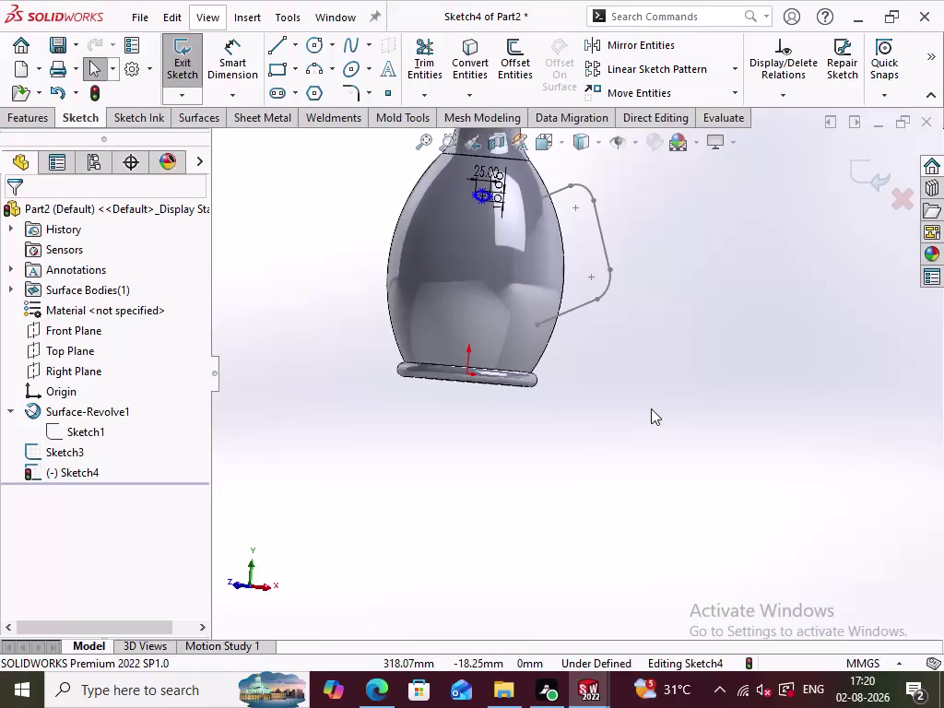
Exit the Sketch4 circular profile and reopen the Sketch3 handle path for editing.
click(879, 175)
middle_drag(671, 377, 717, 372)
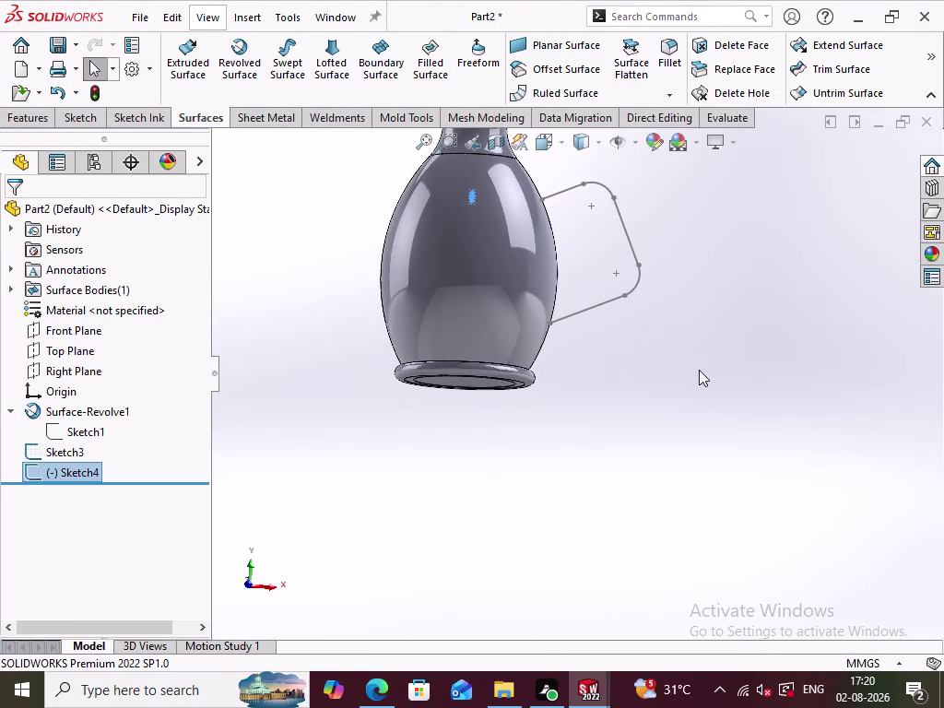
click(611, 304)
click(667, 225)
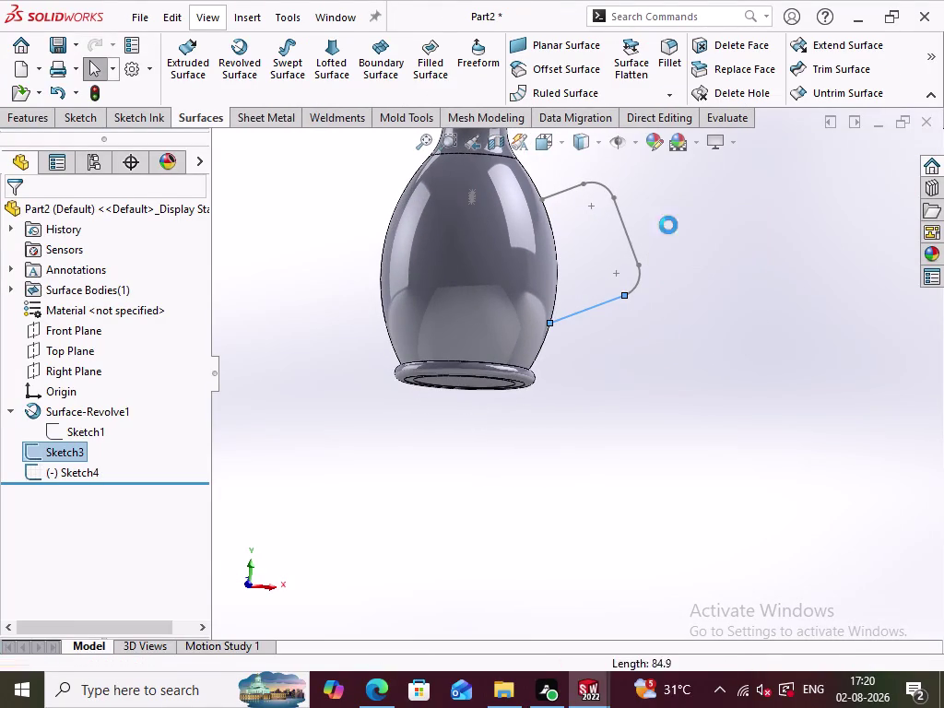
scroll(up, 3)
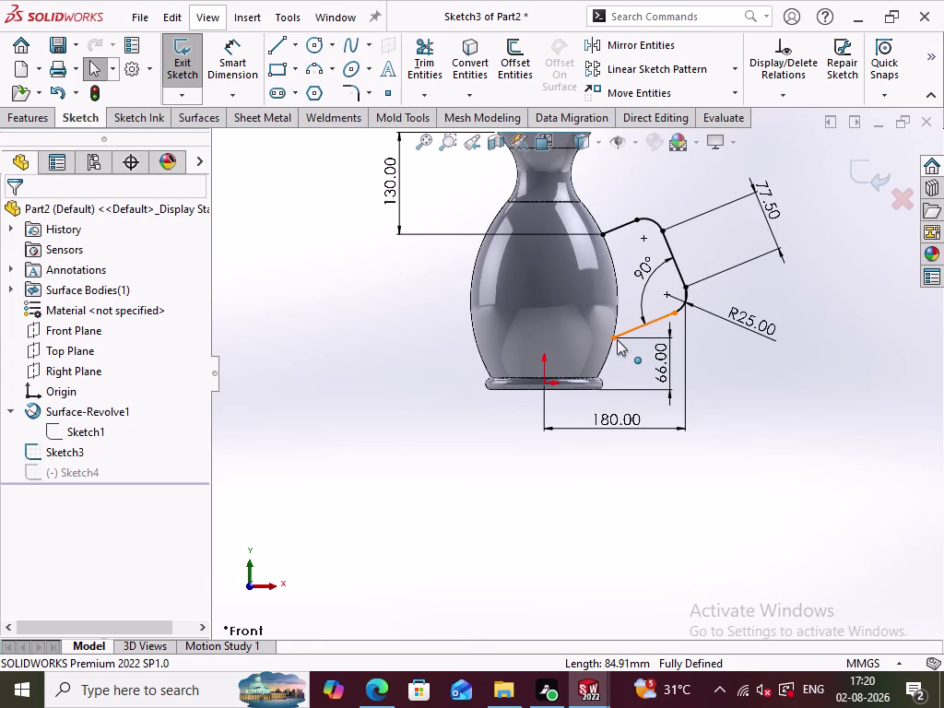
Delete the Coincident relations tying both handle-path endpoints to the vase surface.
click(617, 339)
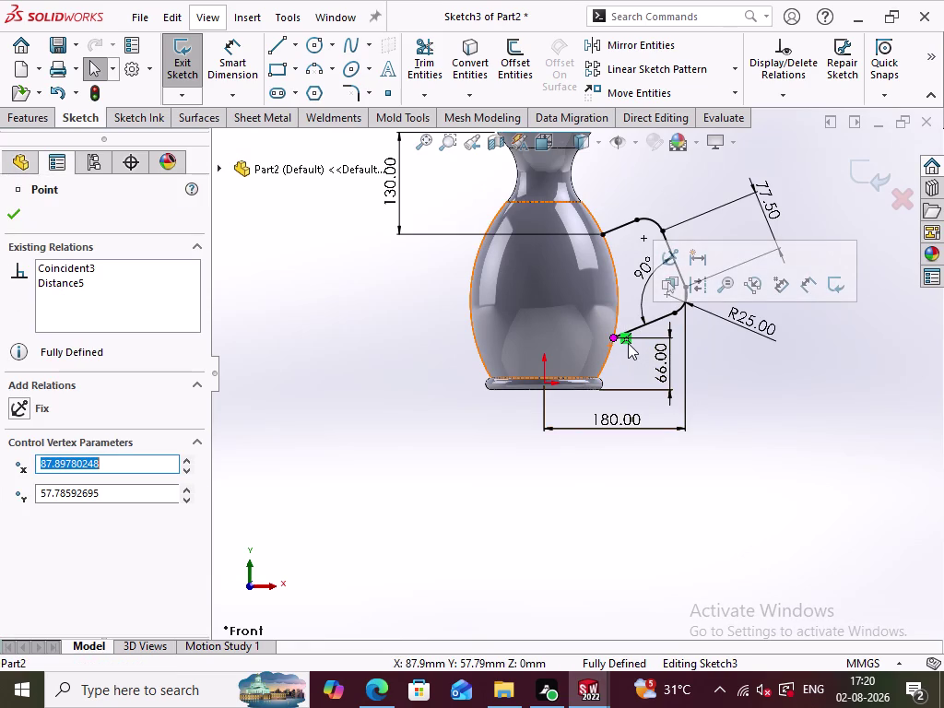
click(627, 342)
right_click(628, 343)
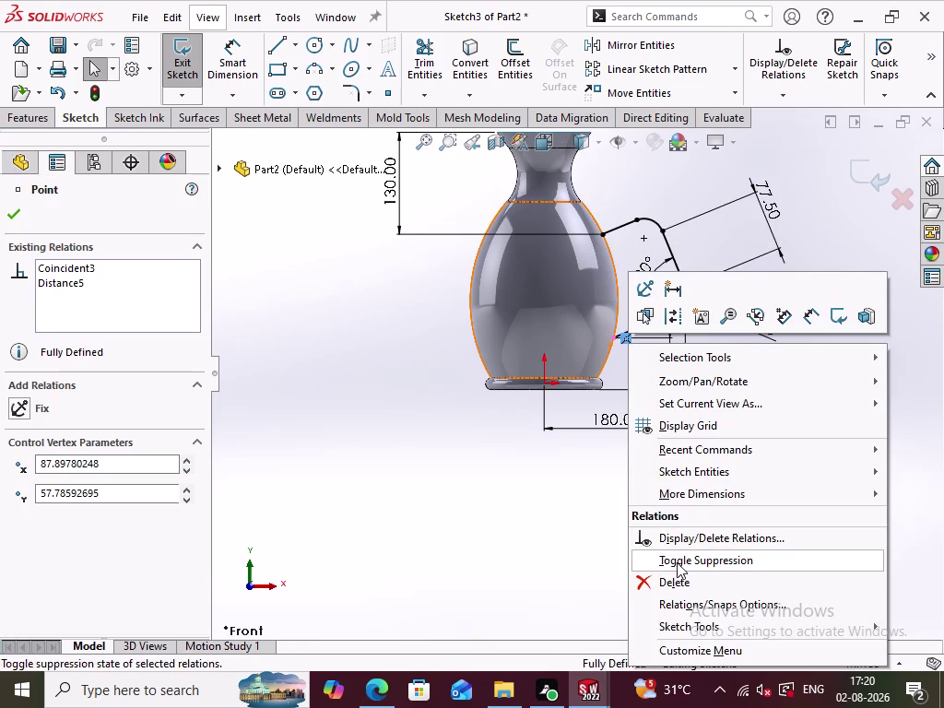
click(676, 584)
click(622, 504)
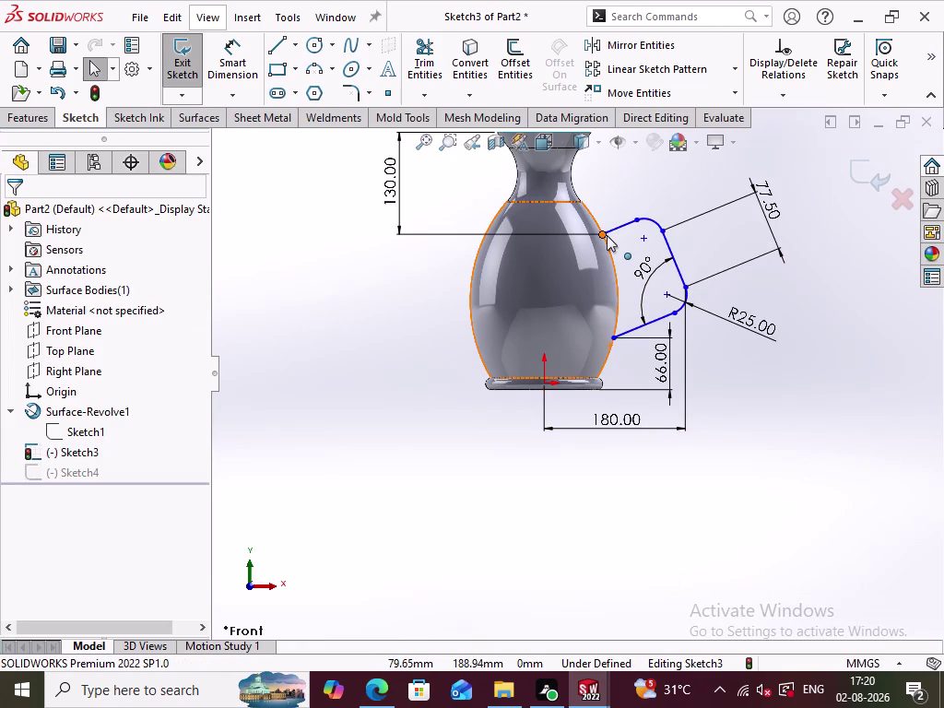
click(605, 232)
right_click(593, 246)
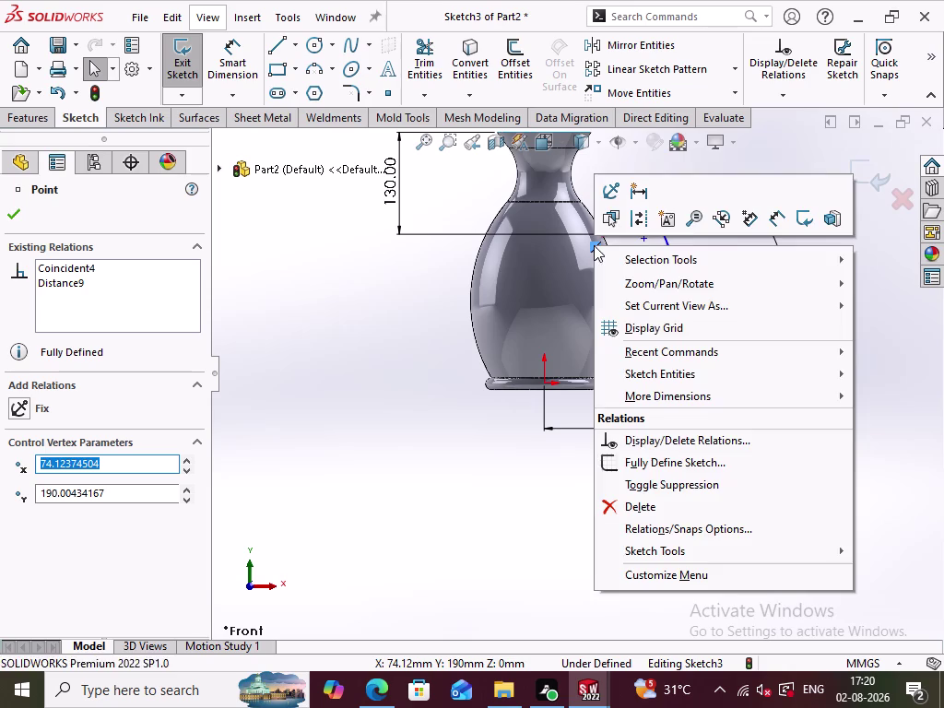
click(633, 508)
click(470, 502)
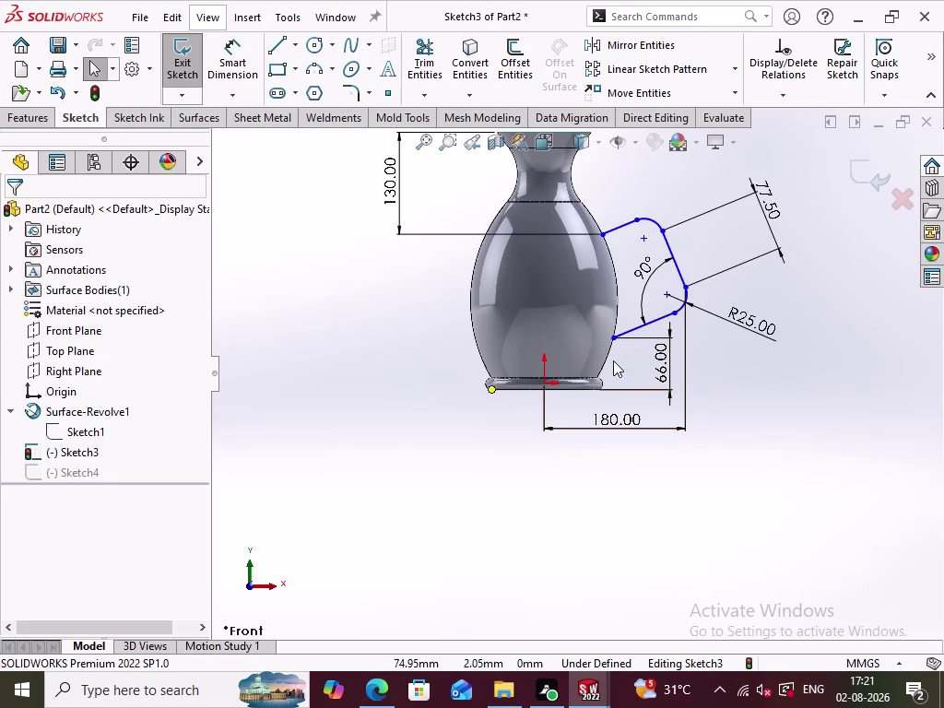
Drag the path endpoints inward onto the vase's central axis.
drag(610, 339, 568, 355)
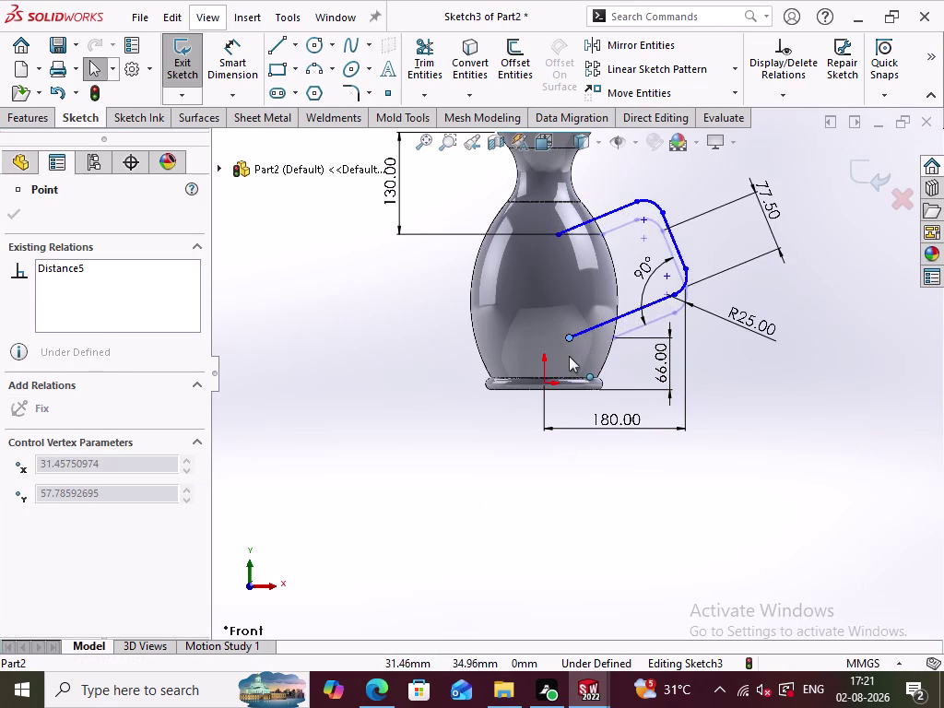
drag(569, 354, 564, 387)
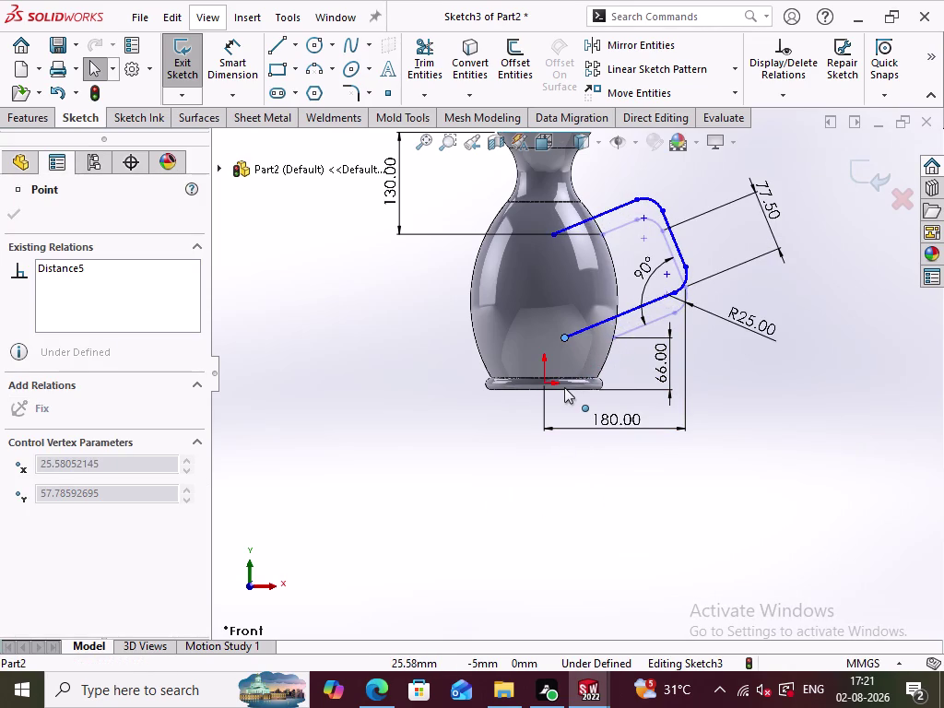
drag(564, 387, 540, 397)
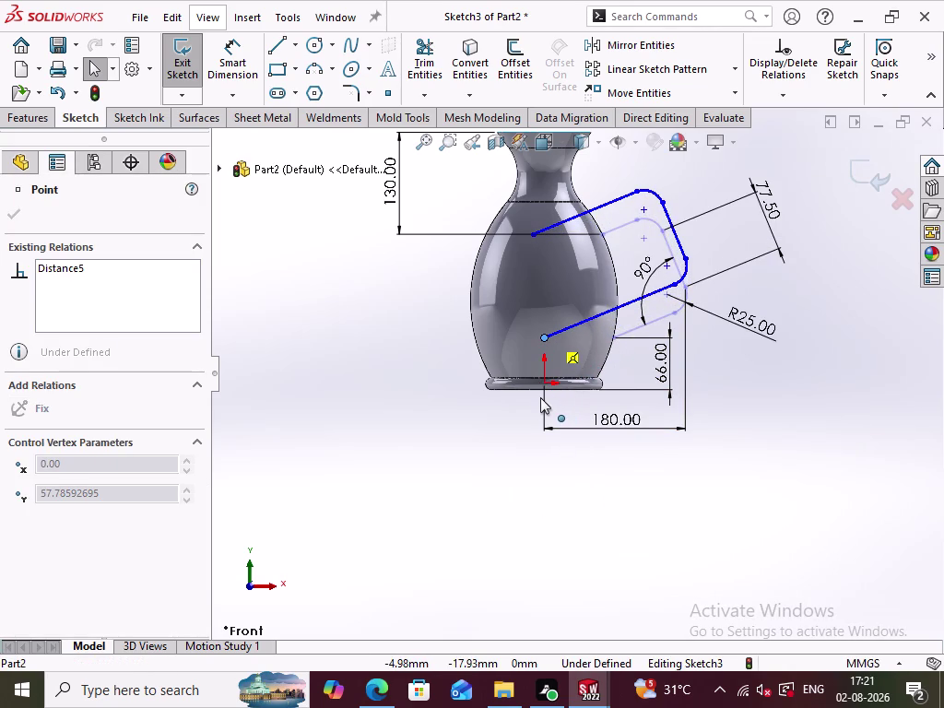
drag(540, 397, 554, 398)
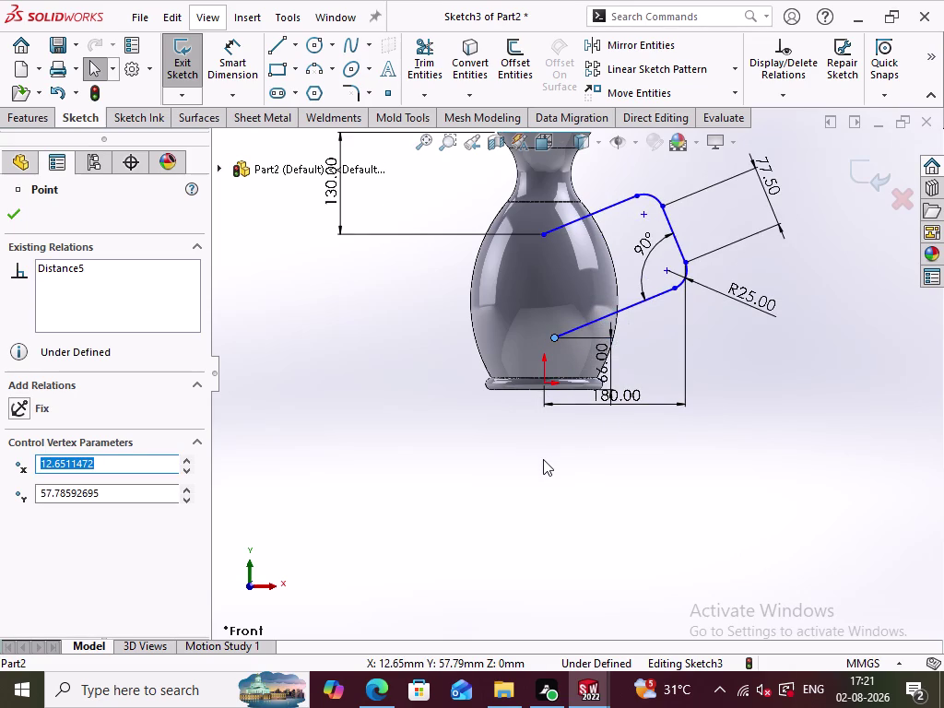
Add Vertical relations between the origin and each path endpoint, lower and upper.
click(542, 450)
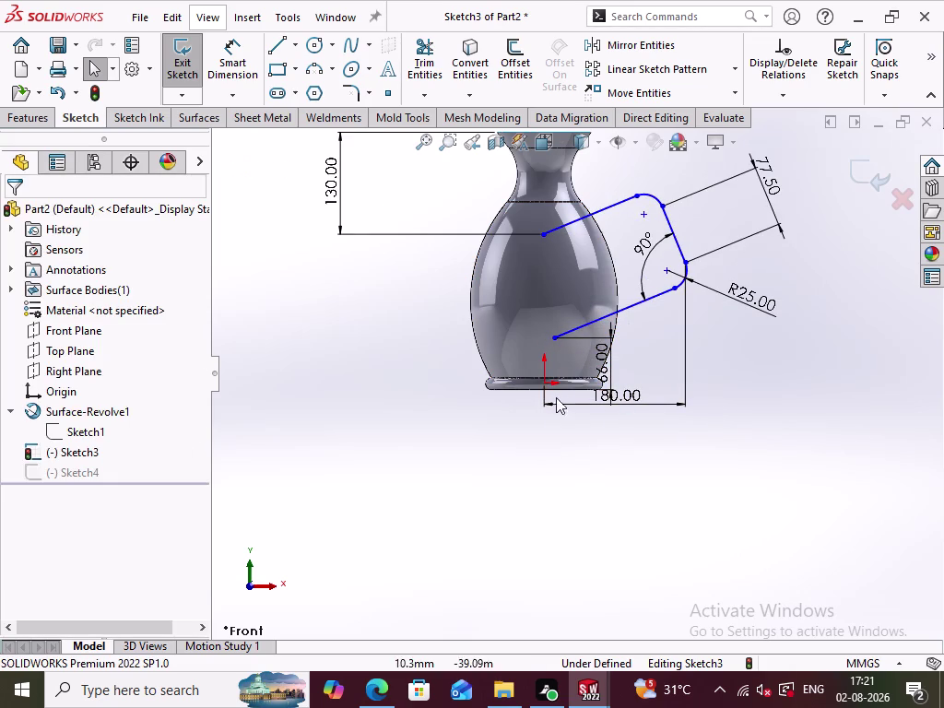
click(553, 336)
click(541, 385)
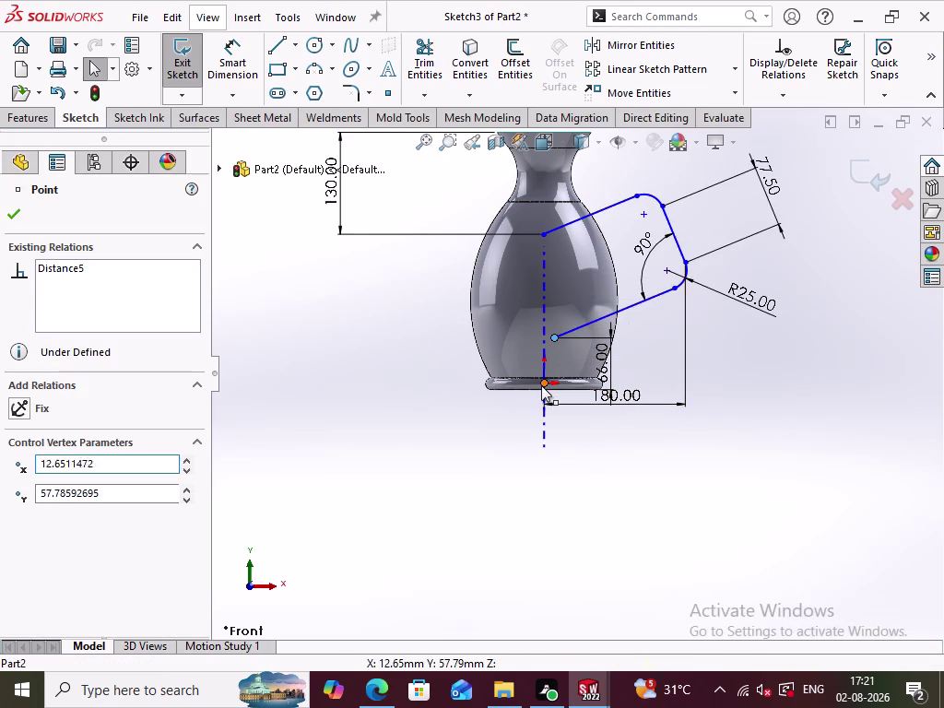
click(64, 531)
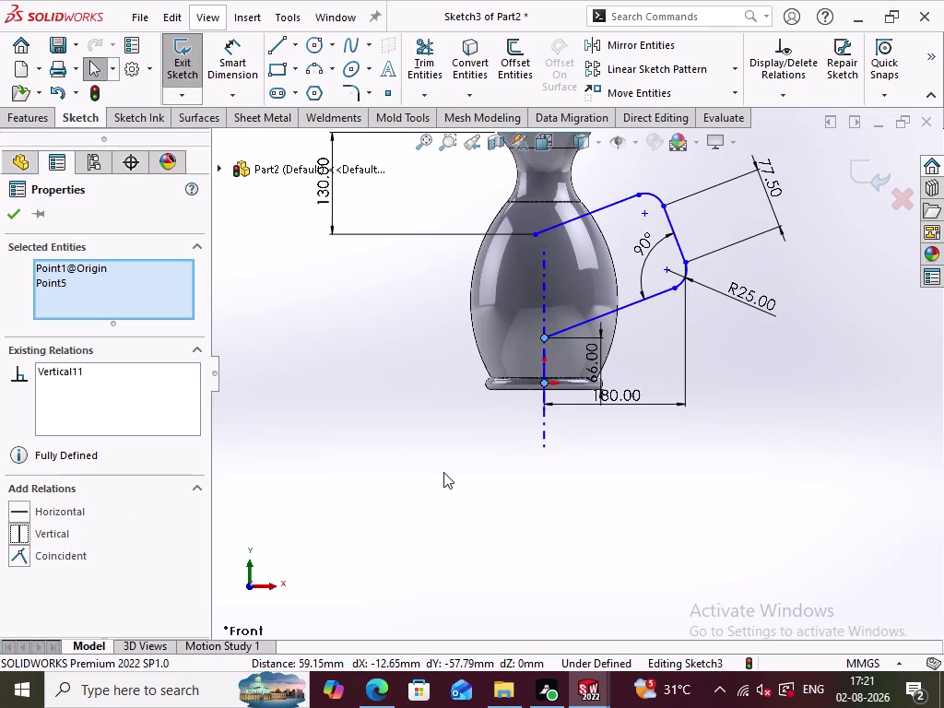
click(537, 232)
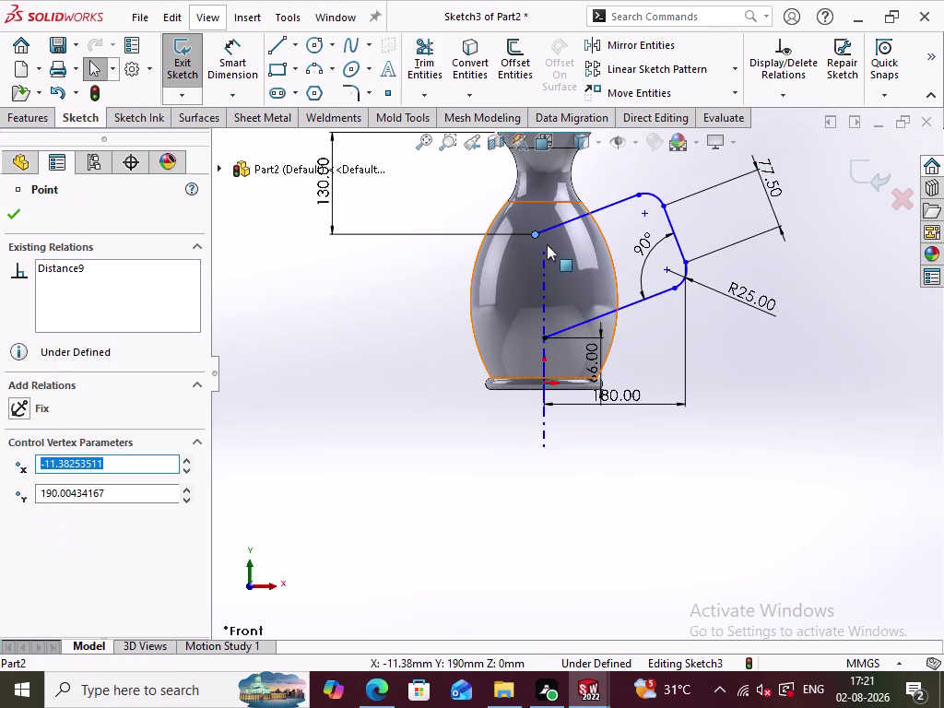
click(545, 380)
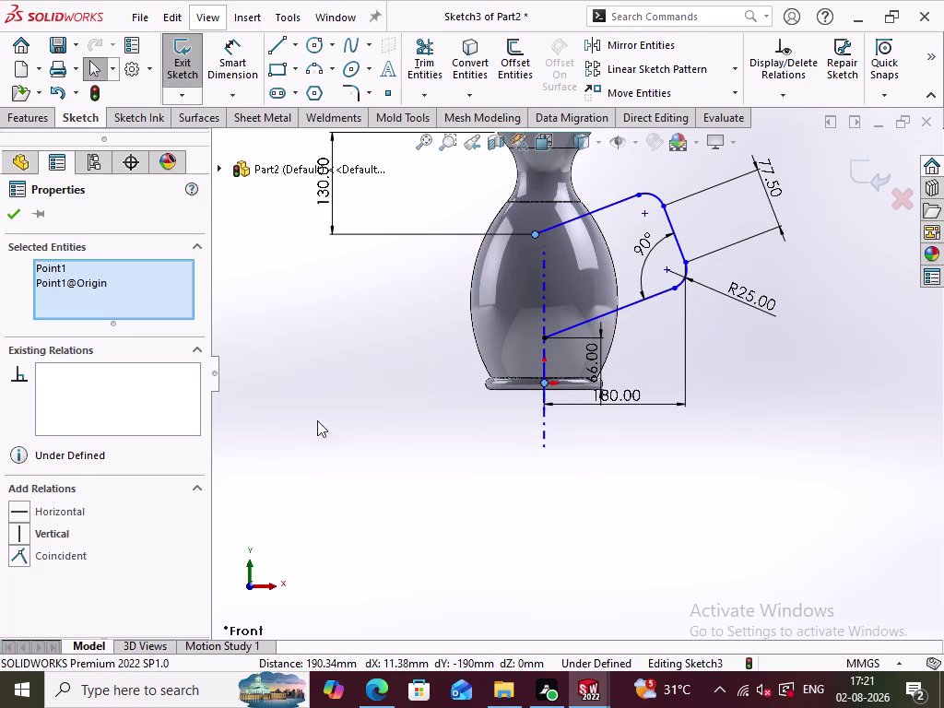
click(60, 534)
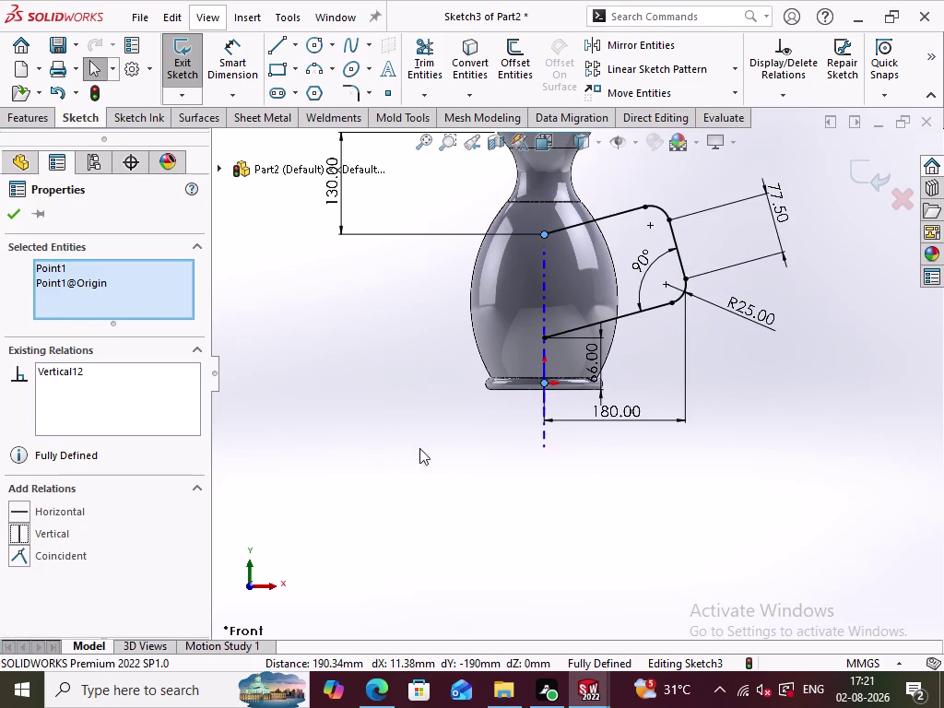
click(453, 454)
click(603, 495)
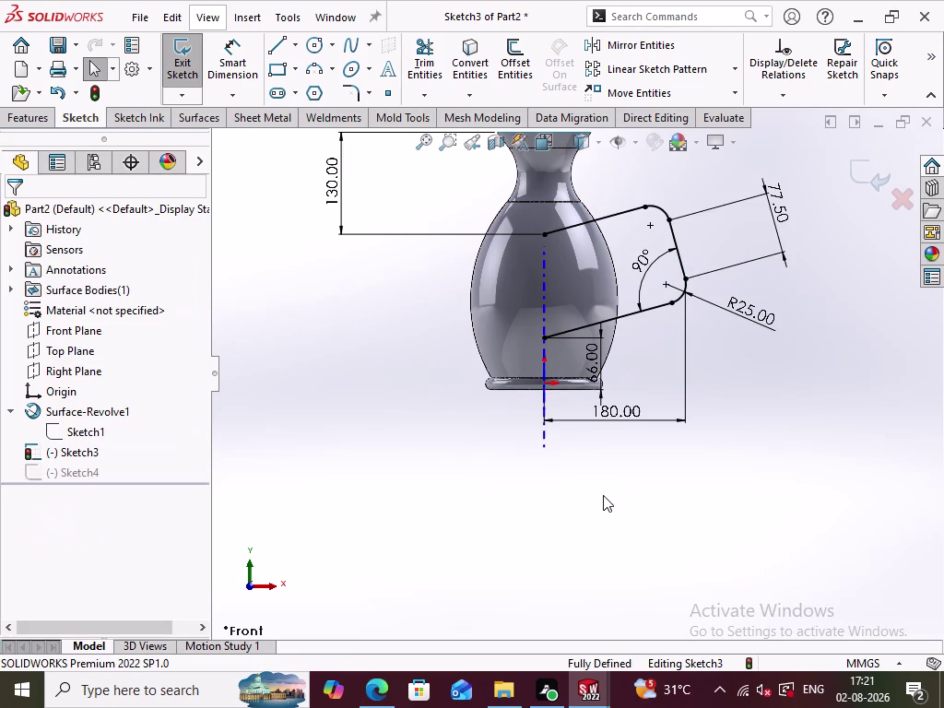
Reposition the 77.50 dimension label and exit the path sketch.
drag(778, 199, 780, 224)
click(795, 305)
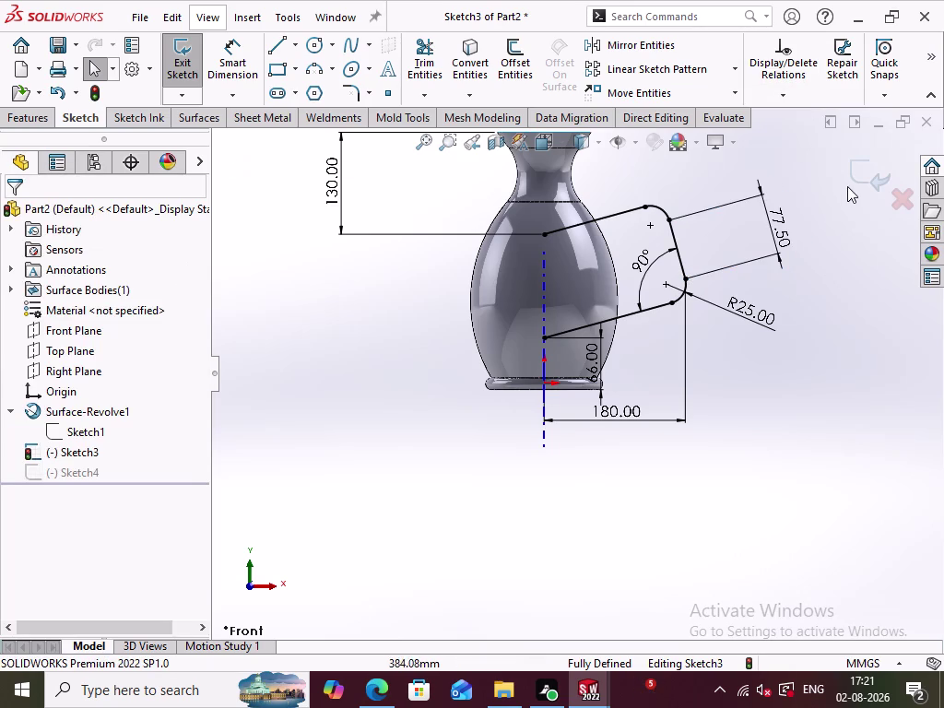
click(861, 182)
middle_drag(750, 345, 730, 376)
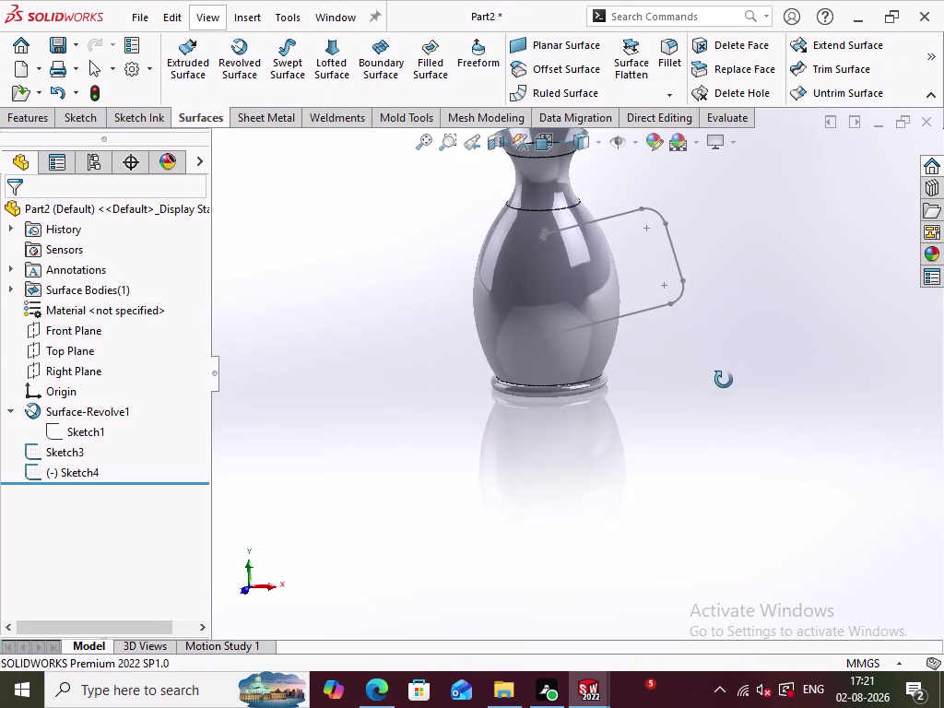
Open Sketch4, the circular handle profile, for editing from the FeatureManager tree.
middle_drag(730, 376, 710, 333)
click(710, 348)
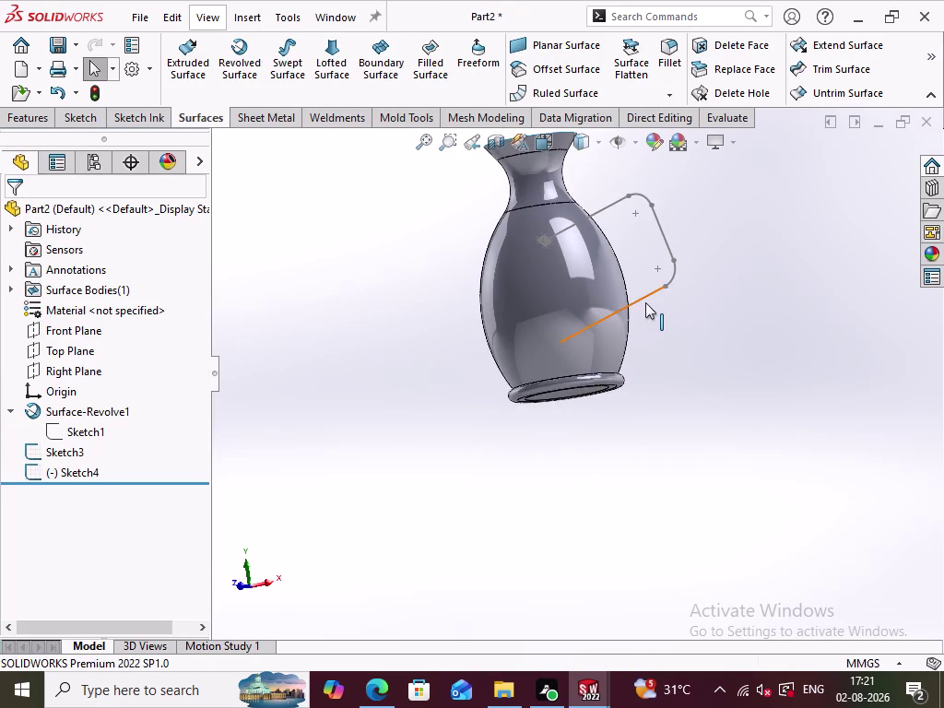
double_click(89, 465)
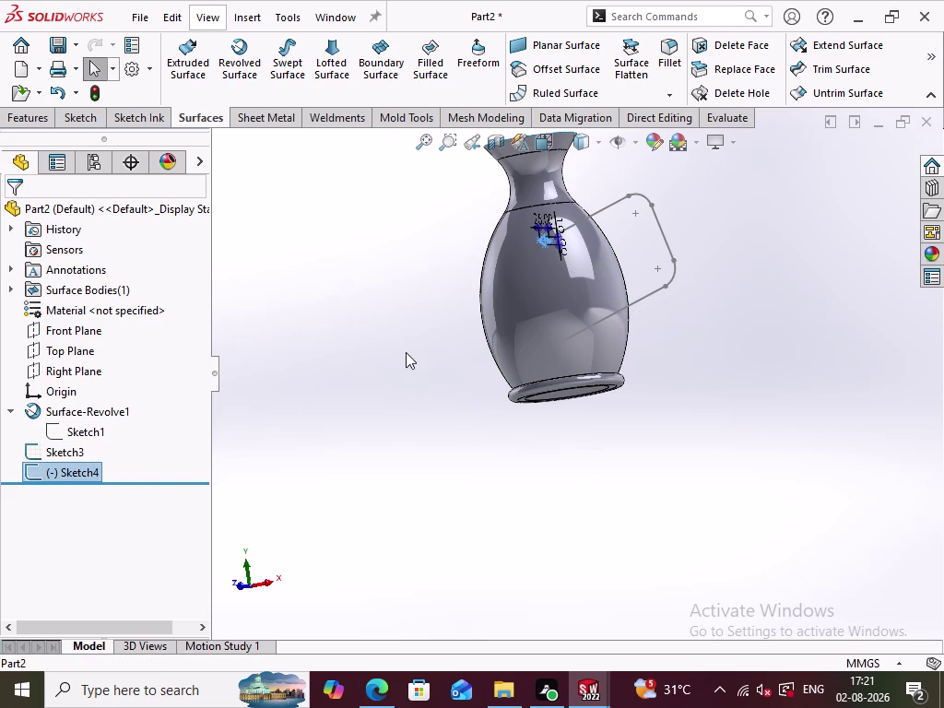
right_click(80, 463)
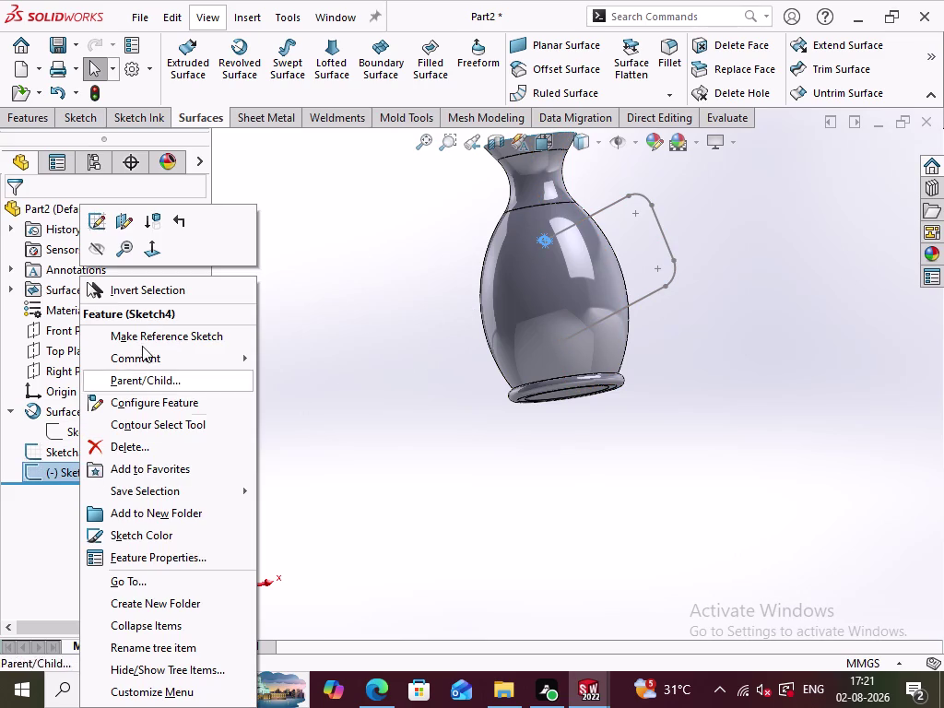
click(103, 222)
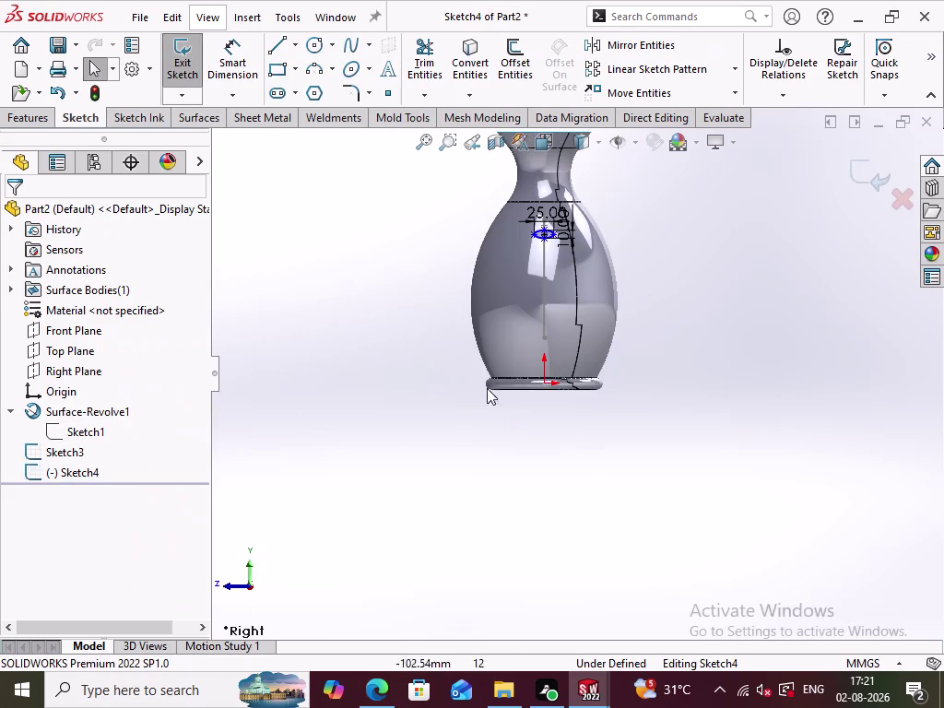
Add a Horizontal relation between a circle point and the path line's endpoint.
scroll(down, 3)
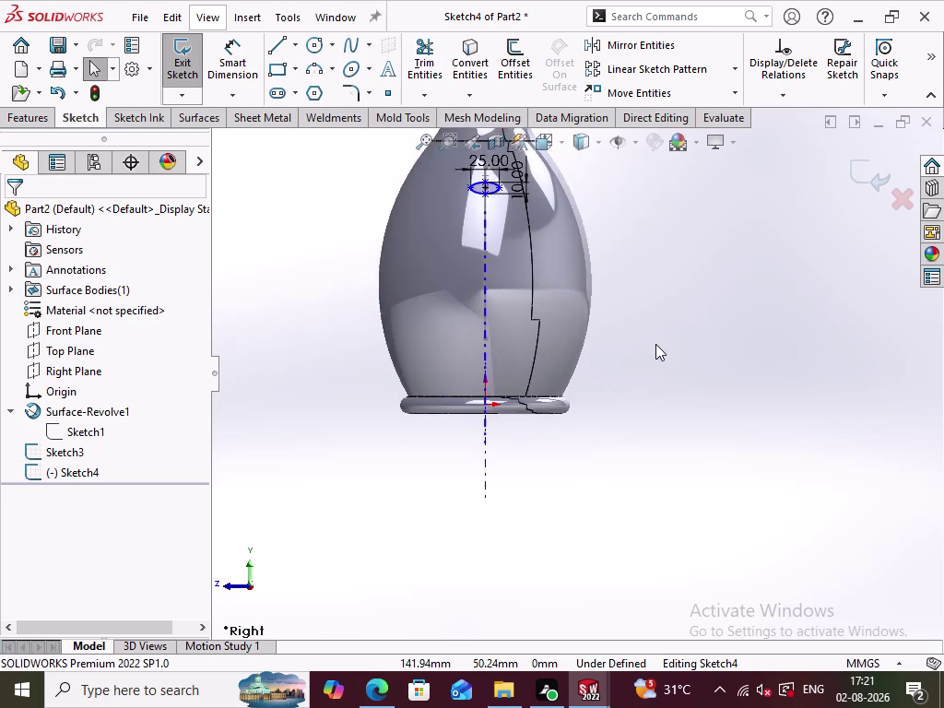
scroll(down, 3)
middle_drag(608, 280, 593, 306)
click(636, 268)
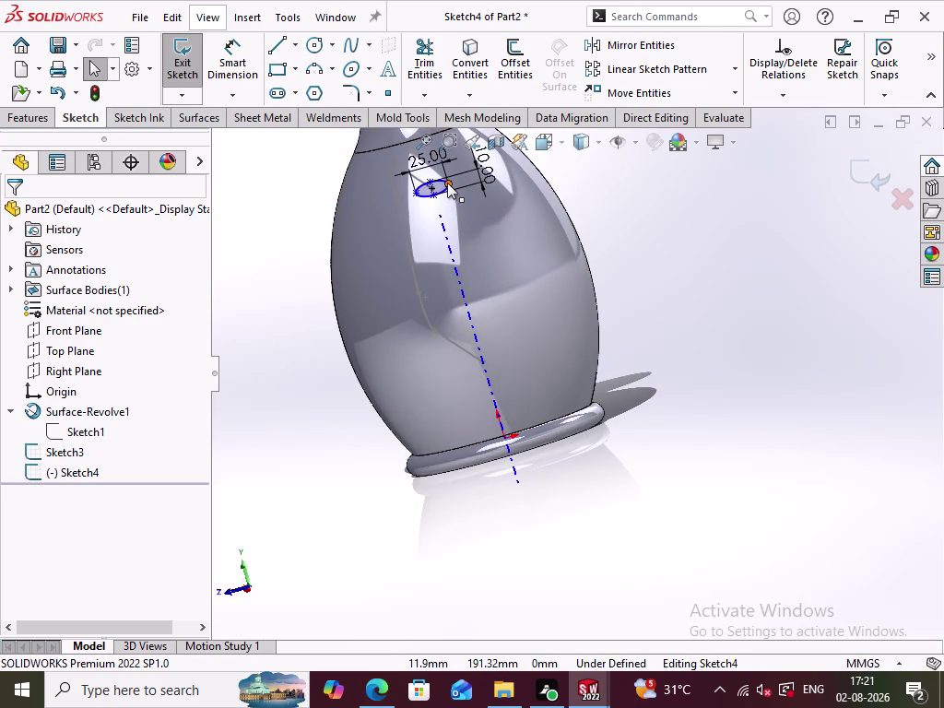
click(447, 182)
click(436, 189)
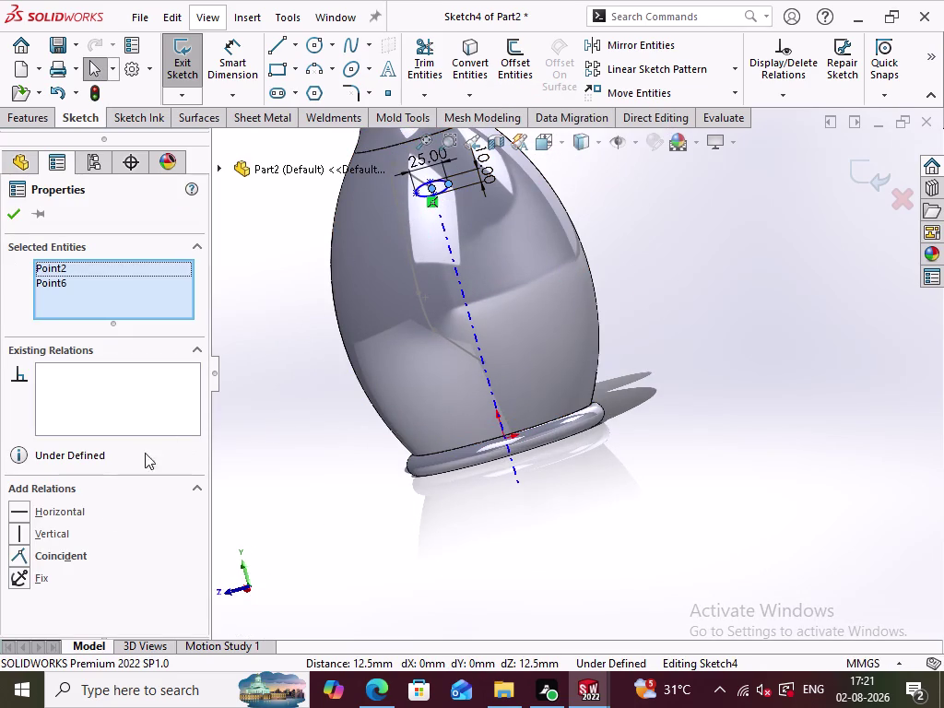
click(52, 510)
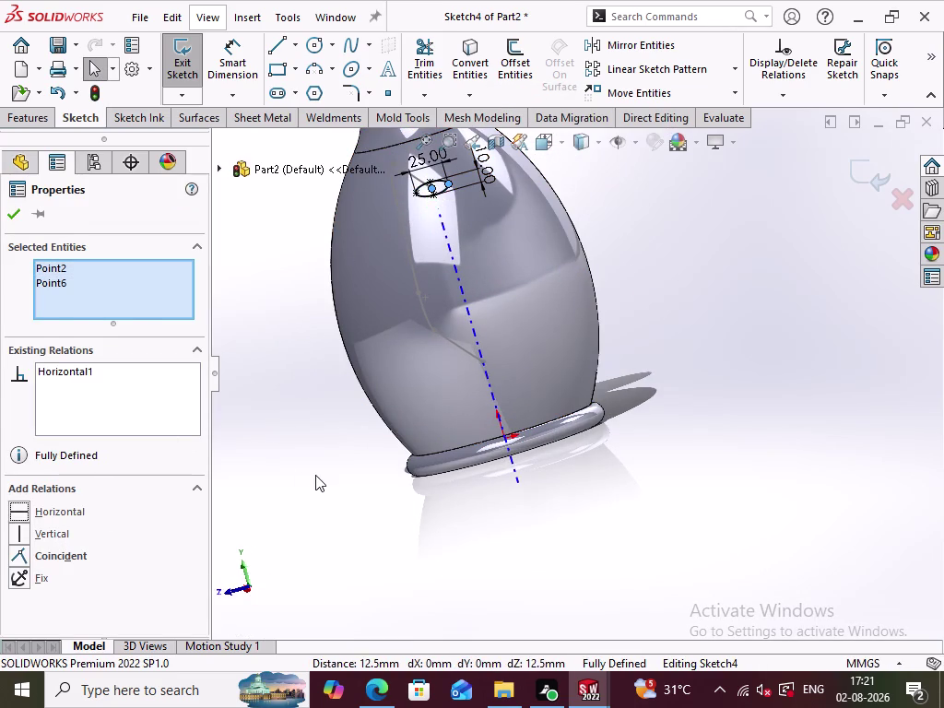
click(315, 474)
Reorient the view, undo an accidental change, and reselect the profile and path points.
middle_drag(604, 506, 704, 496)
scroll(up, 3)
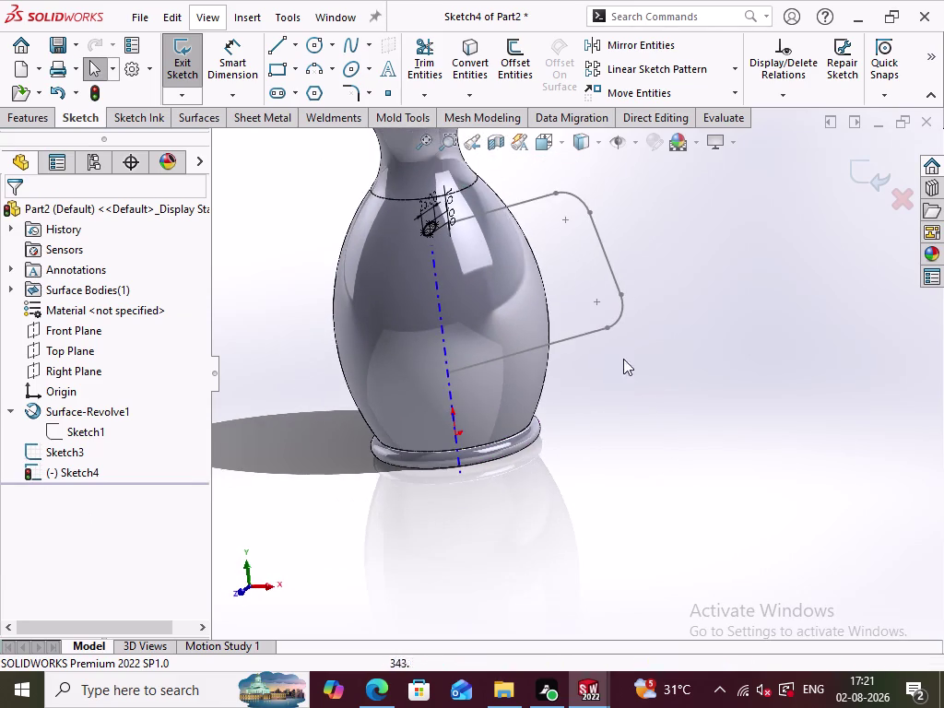
scroll(down, 3)
scroll(up, 3)
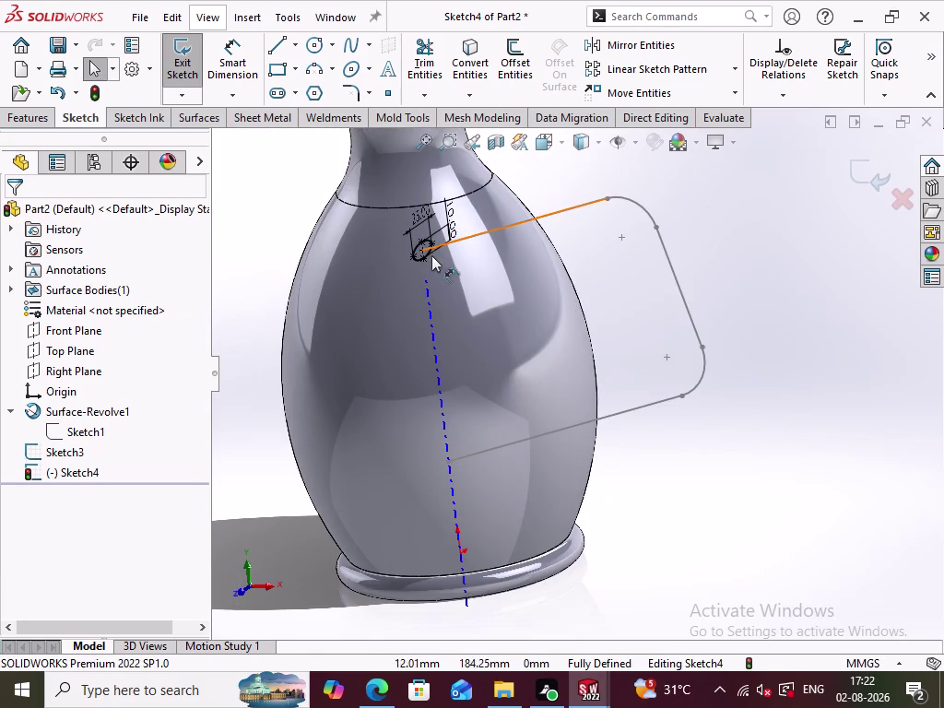
drag(460, 237, 465, 216)
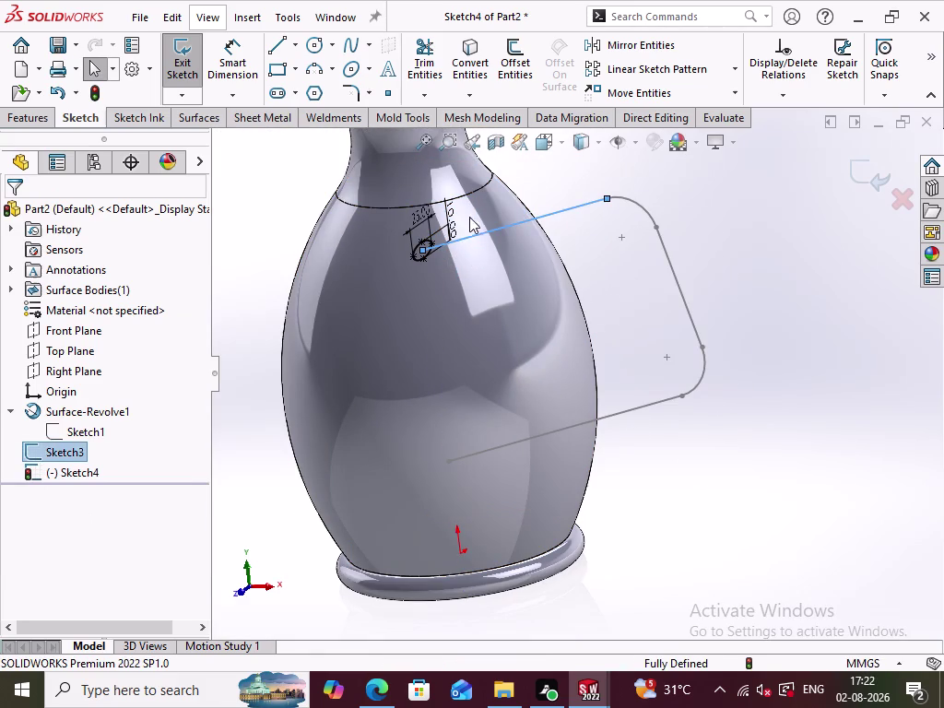
click(617, 299)
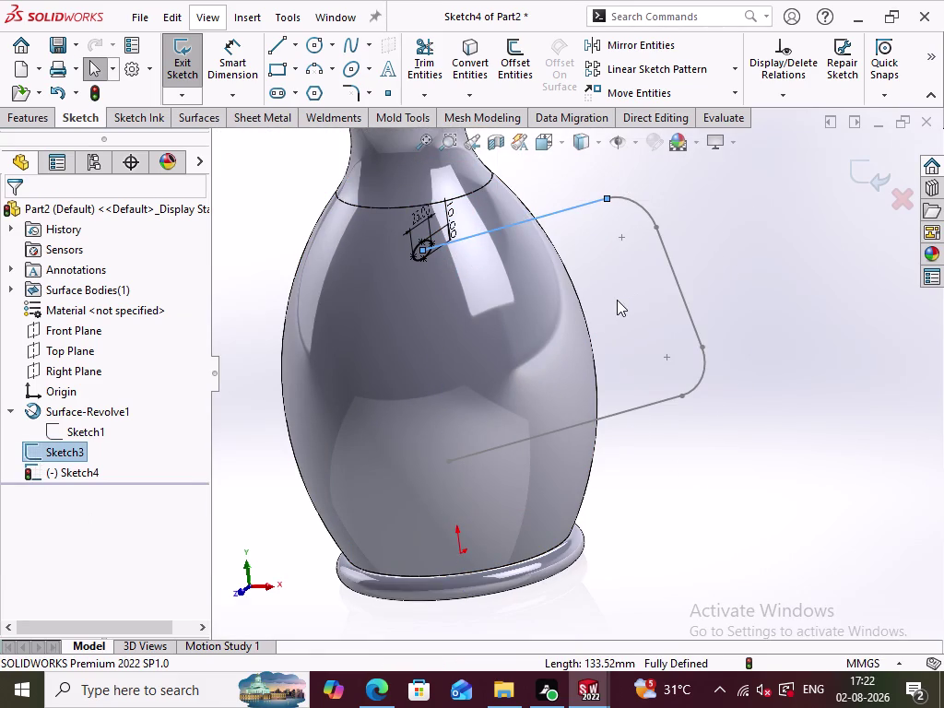
click(617, 300)
key(ctrl+z)
click(615, 324)
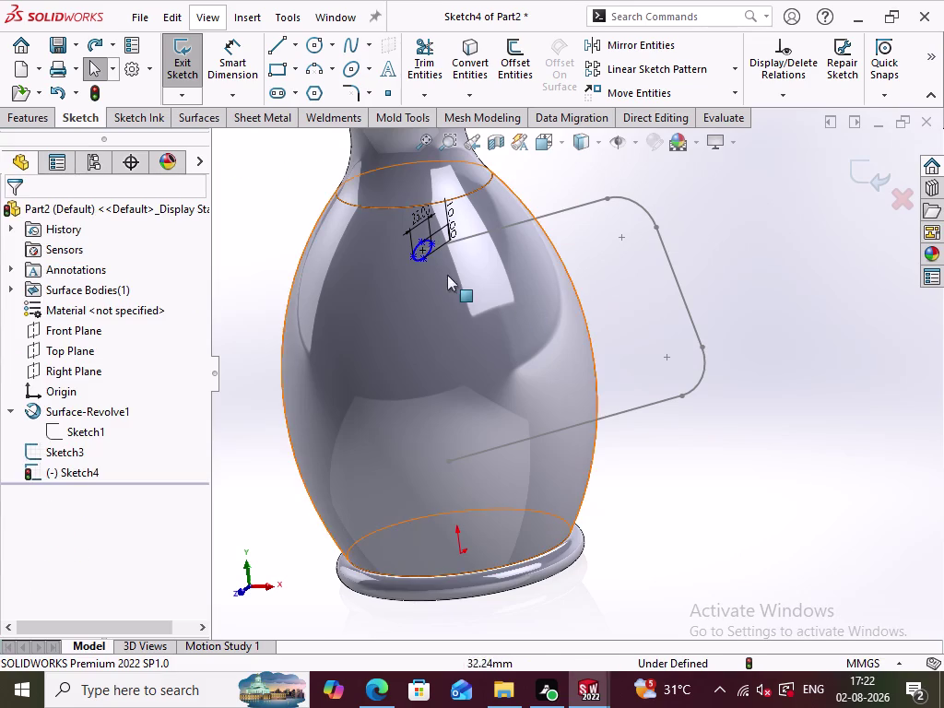
click(415, 261)
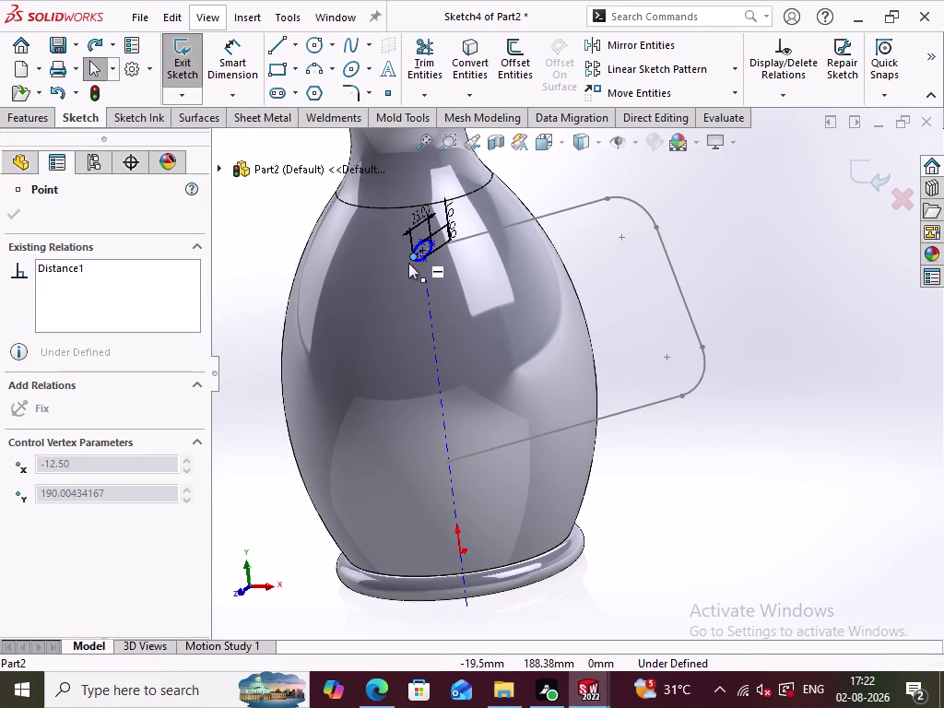
click(598, 275)
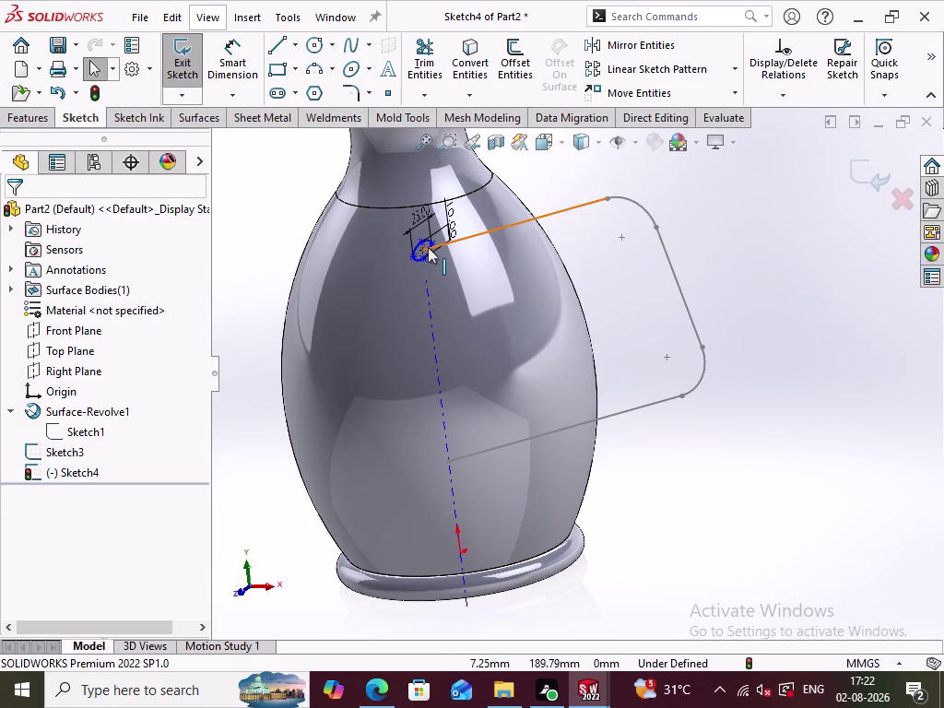
drag(427, 251, 431, 297)
click(607, 259)
click(615, 293)
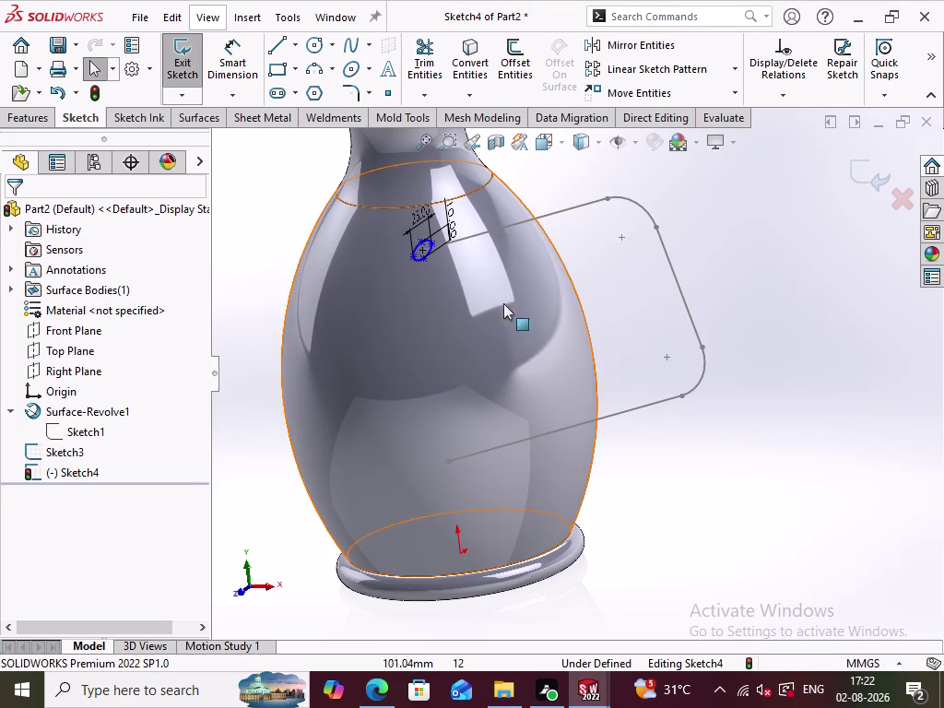
Reapply the Horizontal relation between circle point and path endpoint, then exit Sketch4.
click(415, 257)
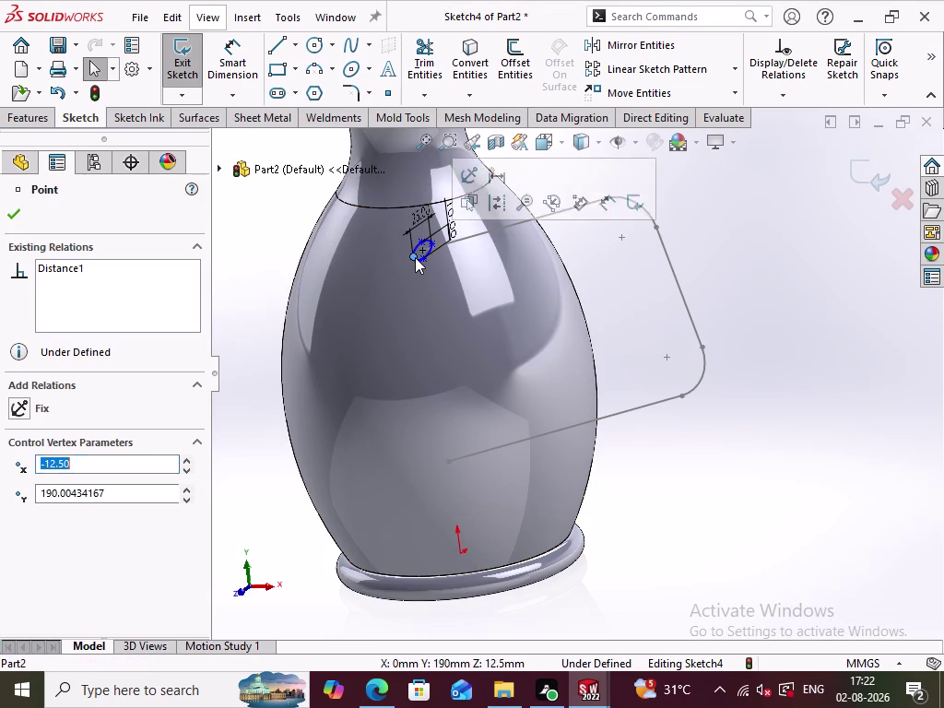
click(421, 252)
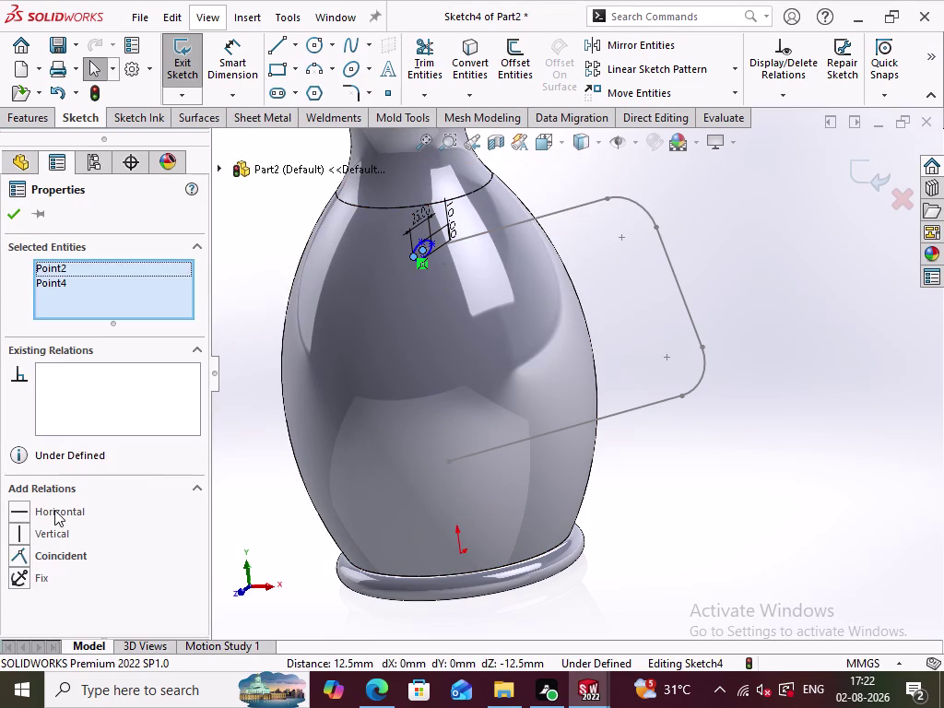
click(54, 509)
click(741, 346)
click(853, 181)
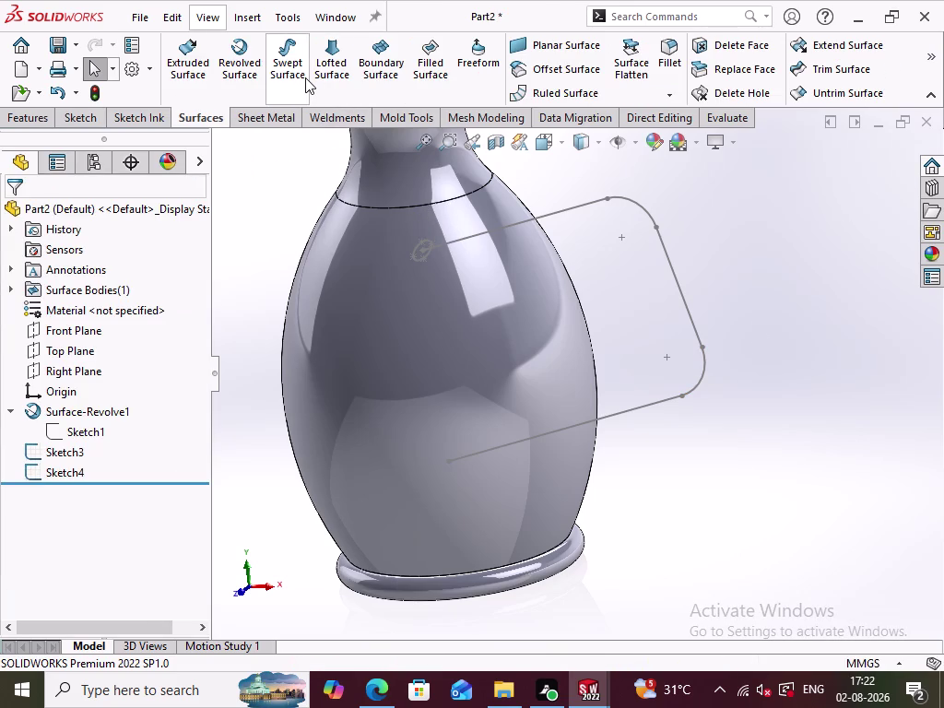
Create a Swept Surface with the Sketch4 circle as profile and the Sketch3 line as path.
click(295, 73)
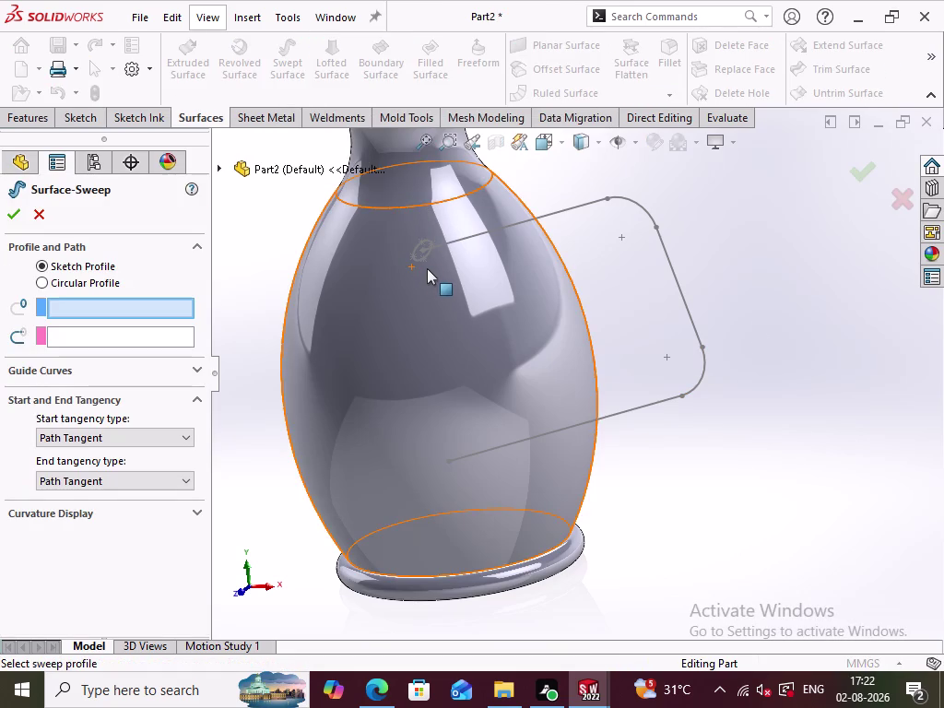
scroll(down, 3)
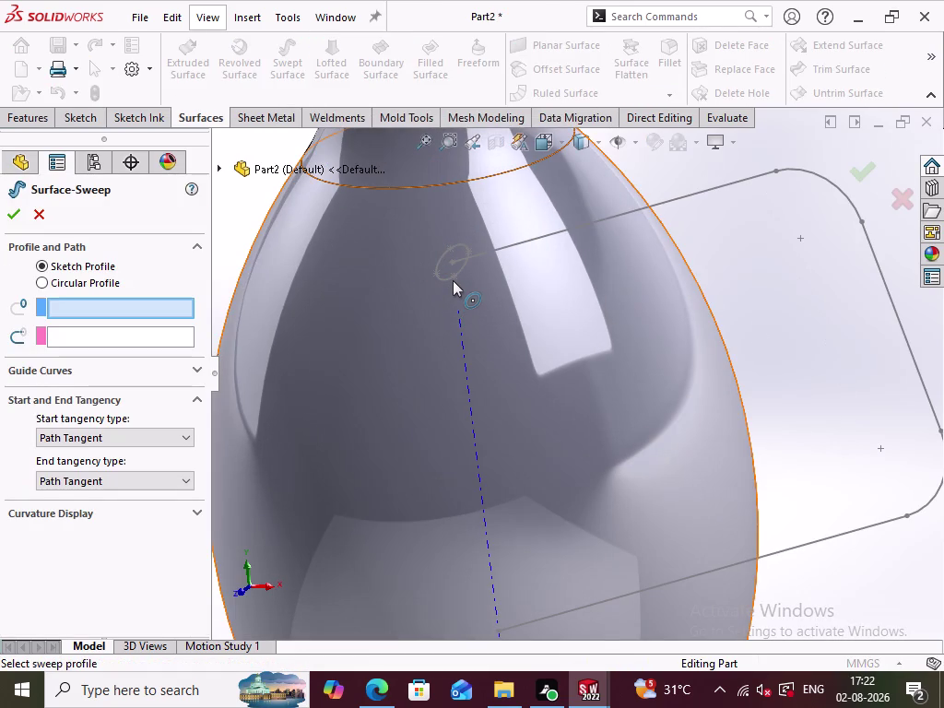
click(453, 280)
click(566, 234)
Orbit around the vase to inspect the swept handle preview, ending on a front view.
scroll(up, 3)
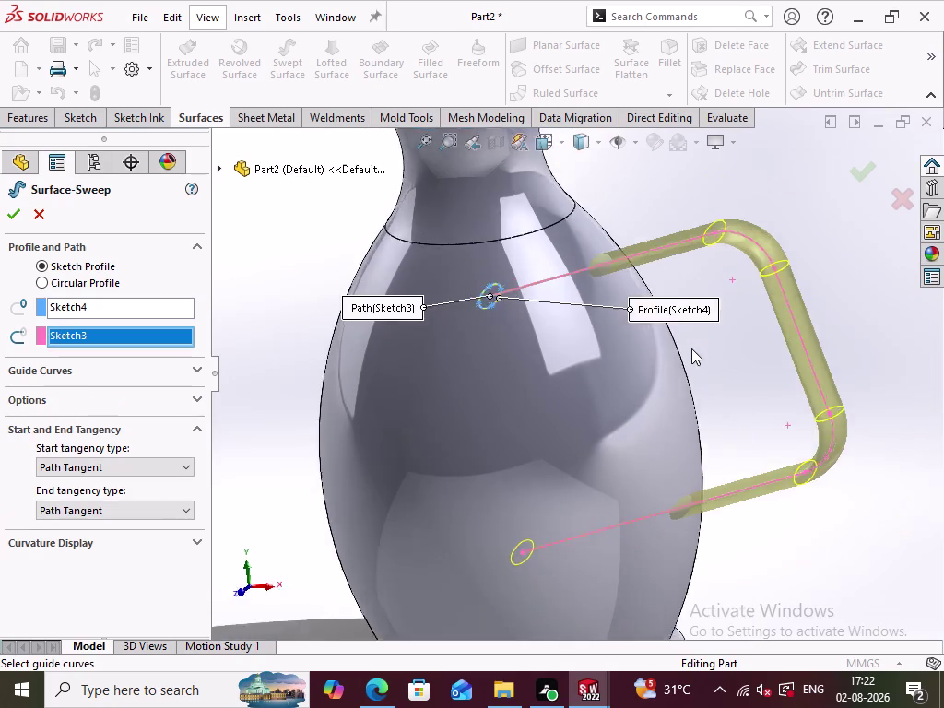
scroll(up, 3)
scroll(down, 3)
scroll(up, 3)
scroll(up, 3)
middle_drag(720, 471, 731, 472)
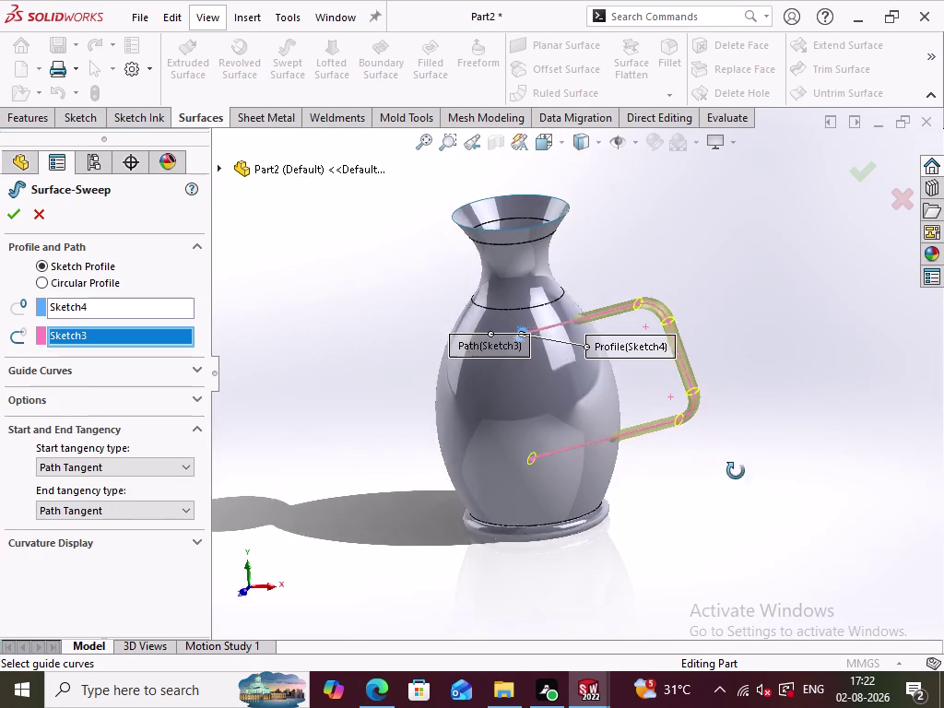
middle_drag(731, 471, 788, 596)
middle_drag(737, 296, 606, 241)
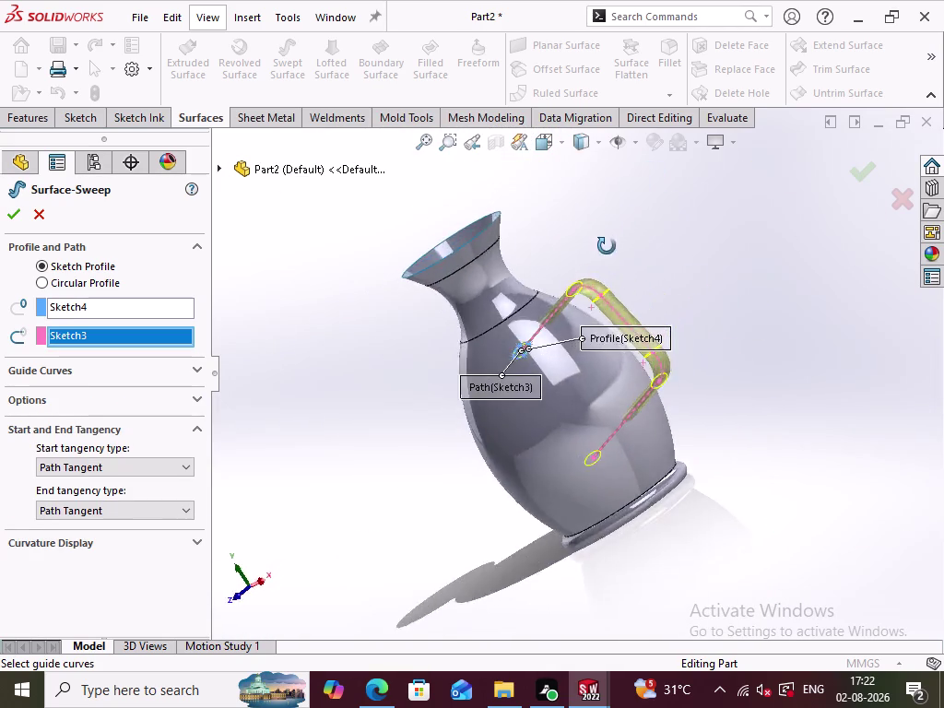
middle_drag(607, 240, 692, 218)
click(11, 221)
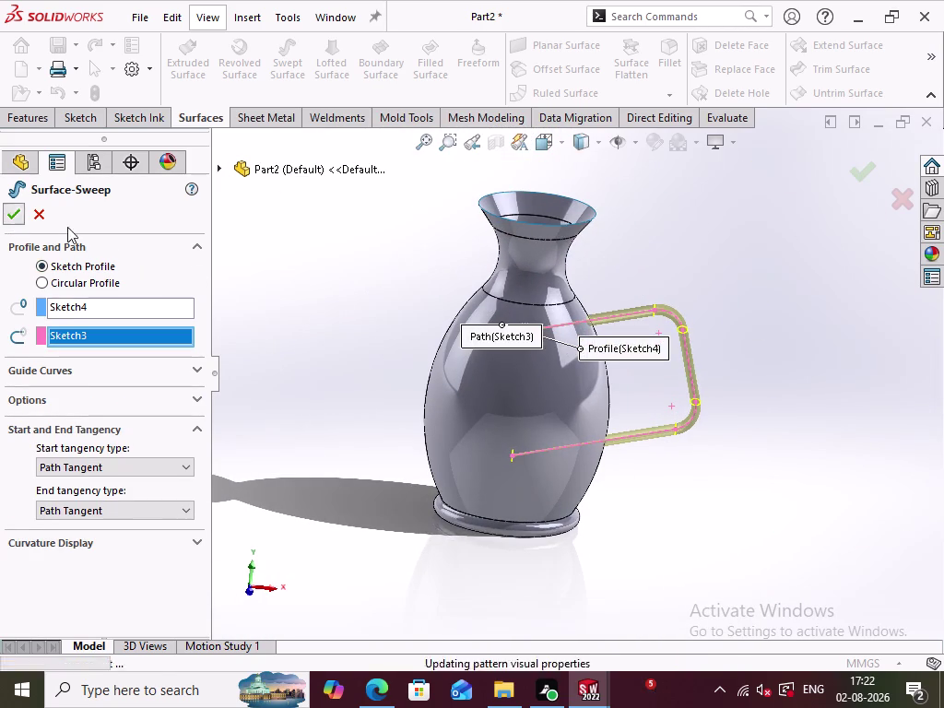